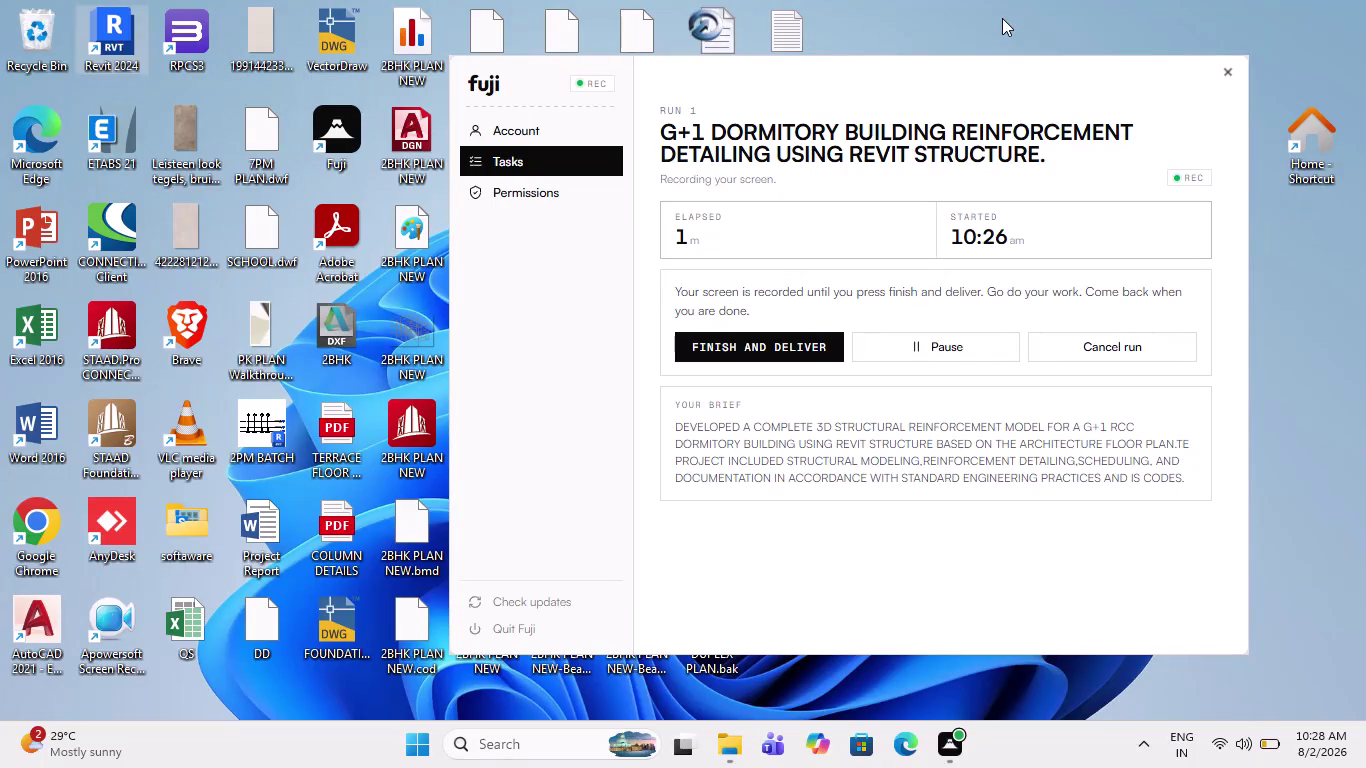
click(1002, 18)
double_click(1002, 18)
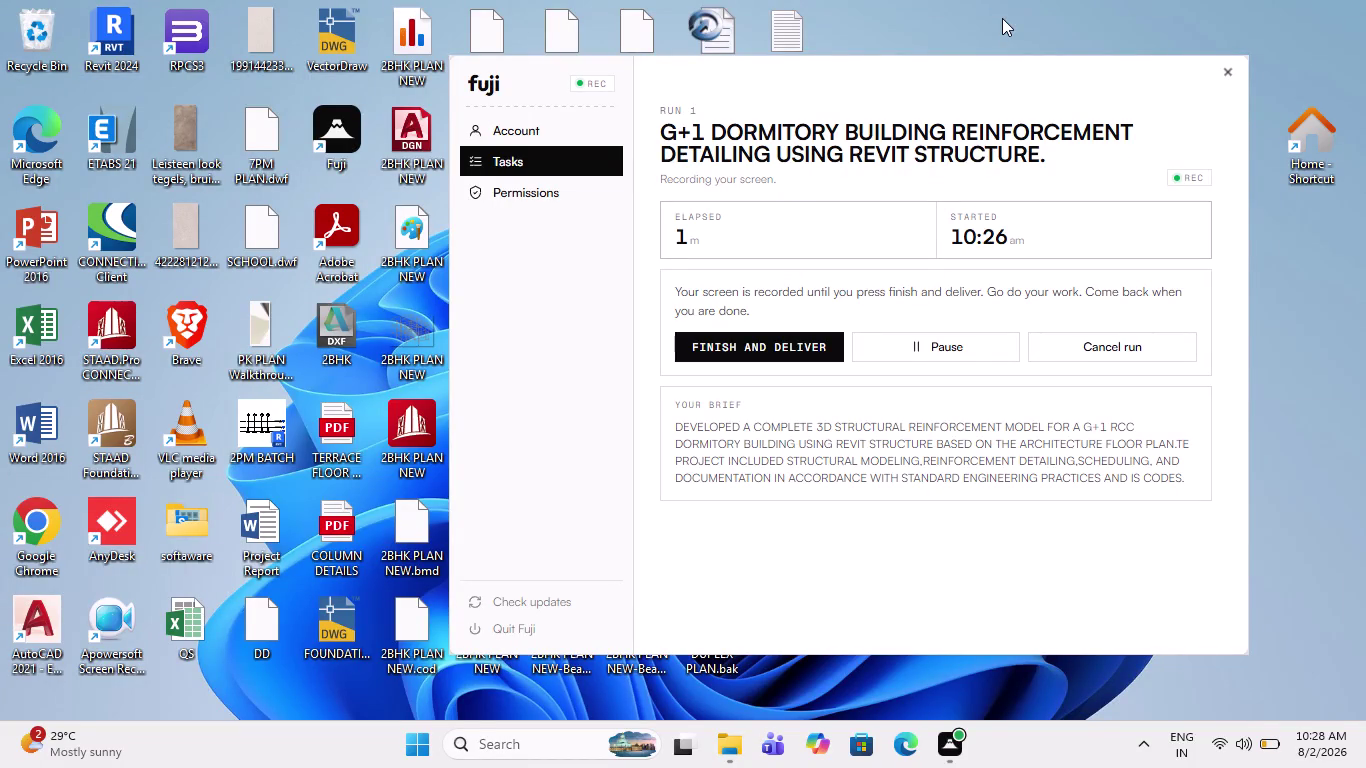
double_click(118, 32)
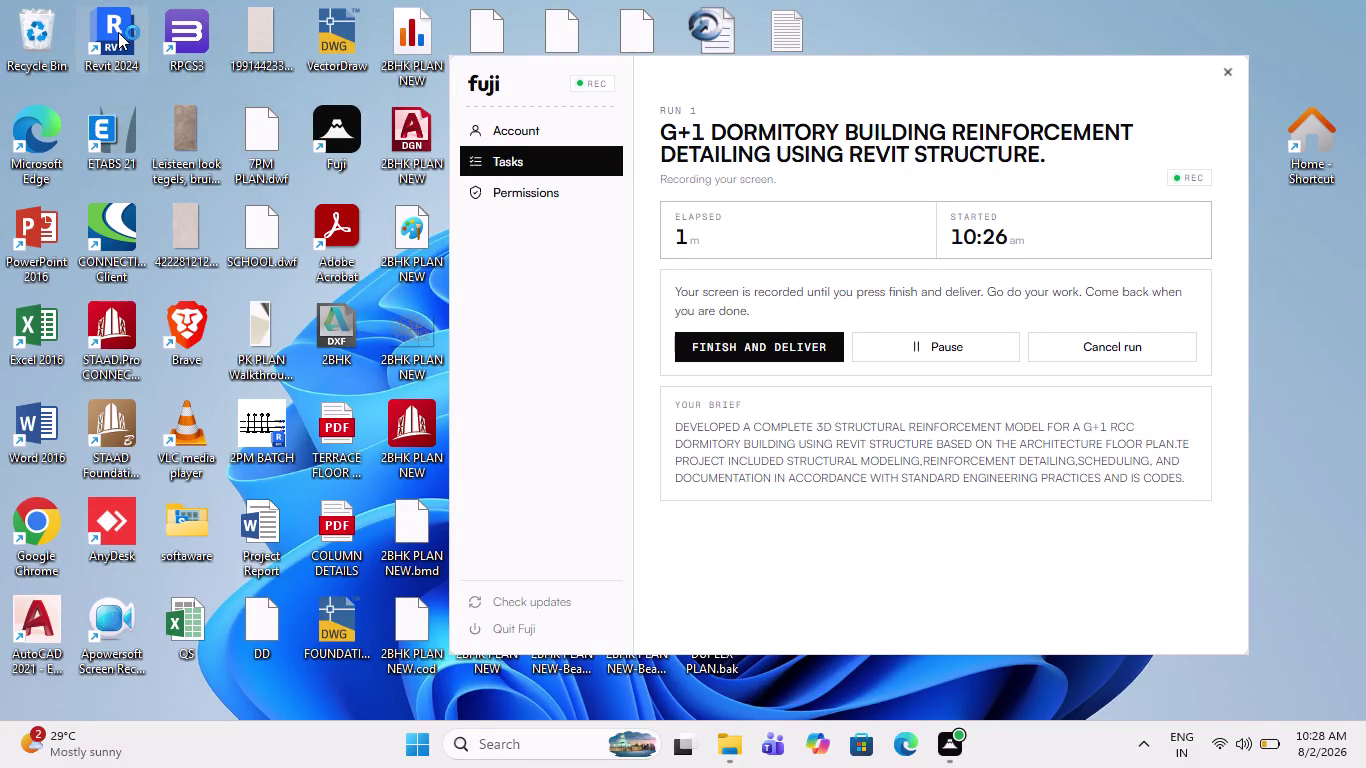